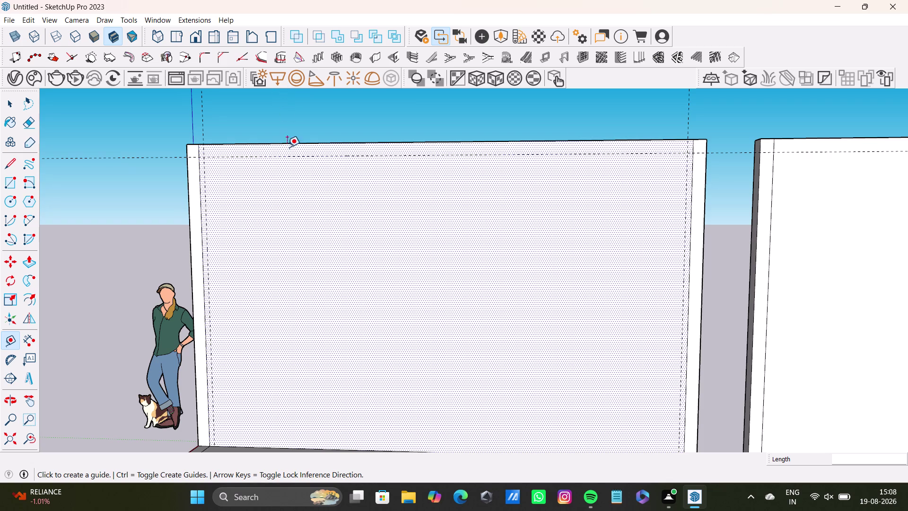
Place a horizontal Tape Measure guide about 2' 8 7/16" below the hatched panel's top edge.
click(348, 158)
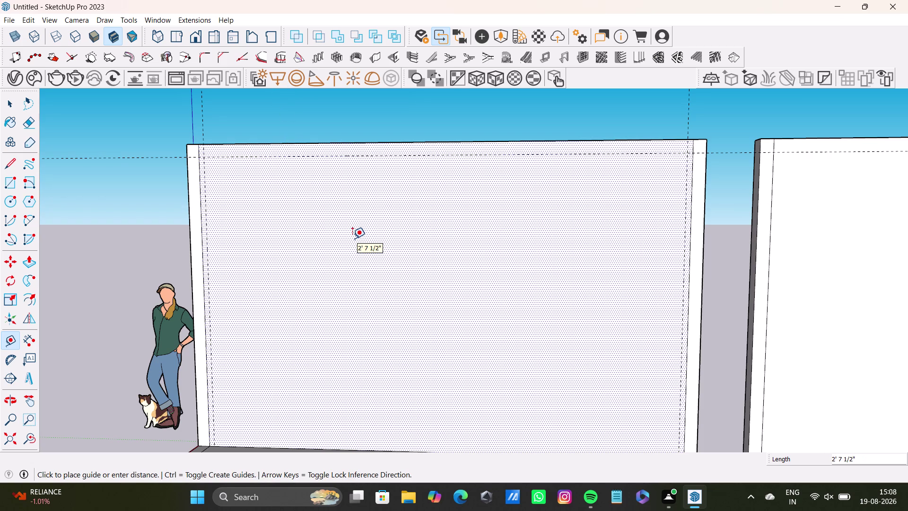
key(Up)
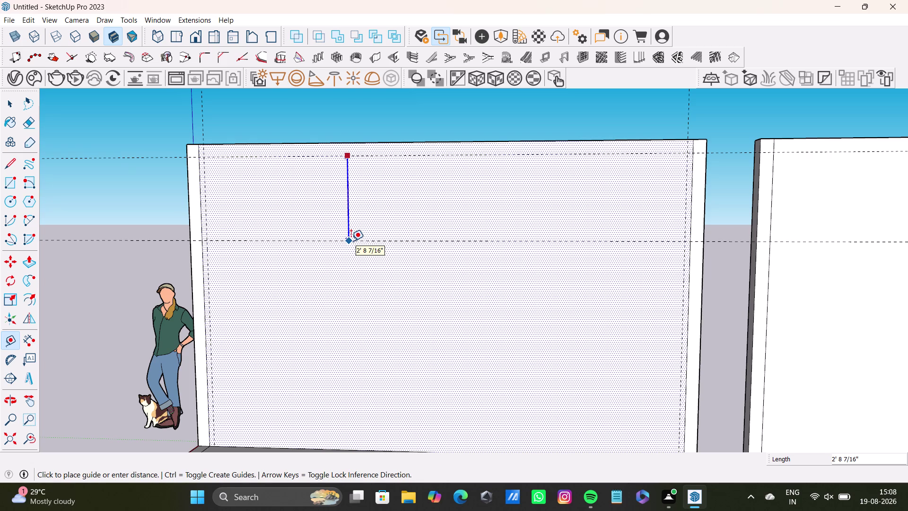
click(351, 241)
scroll(down, 3)
middle_drag(329, 267, 377, 261)
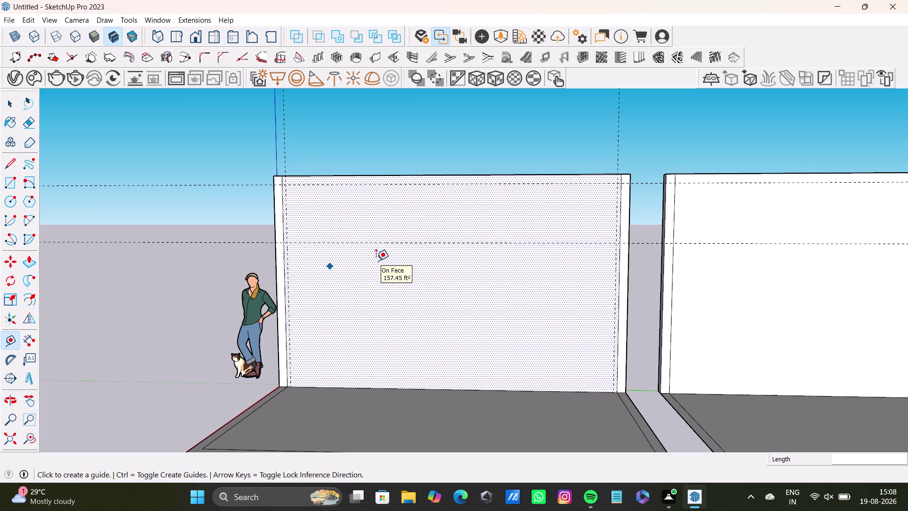
Place a vertical guide 5" in from the hatched panel's left edge.
scroll(up, 3)
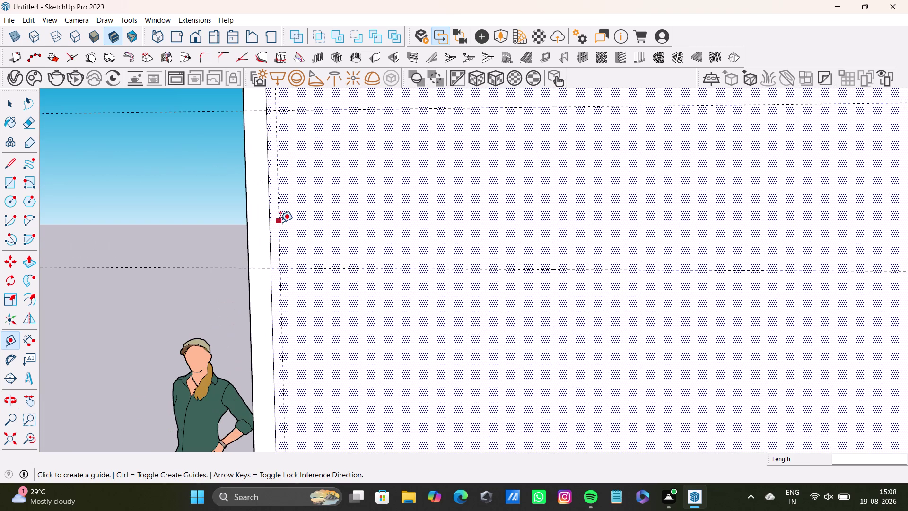
click(280, 223)
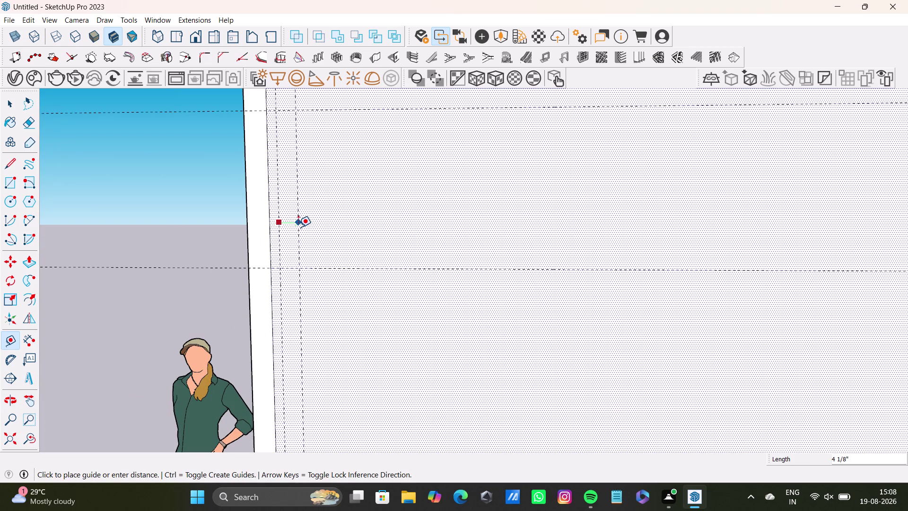
key(5)
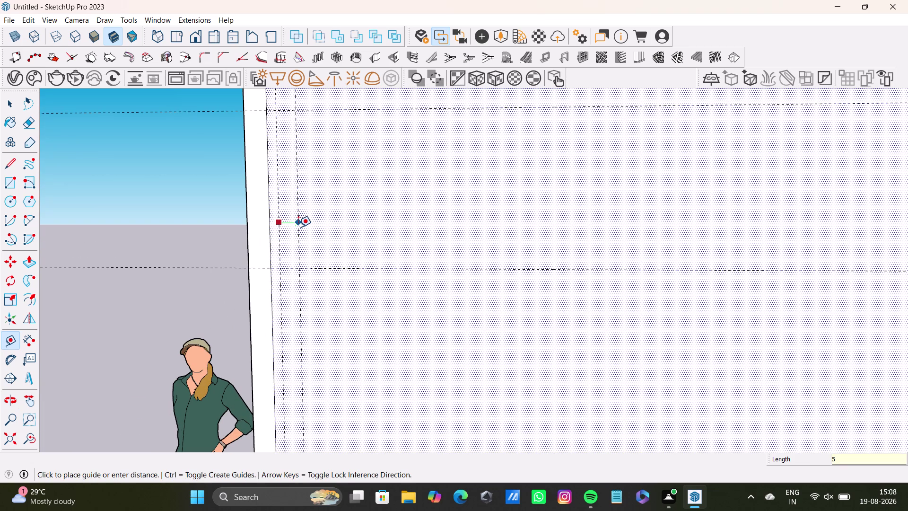
key(shift+quotedbl)
key(Return)
Move the view to the panel's right edge and start a guide from that edge.
scroll(down, 3)
middle_drag(403, 251, 334, 265)
scroll(up, 3)
click(667, 240)
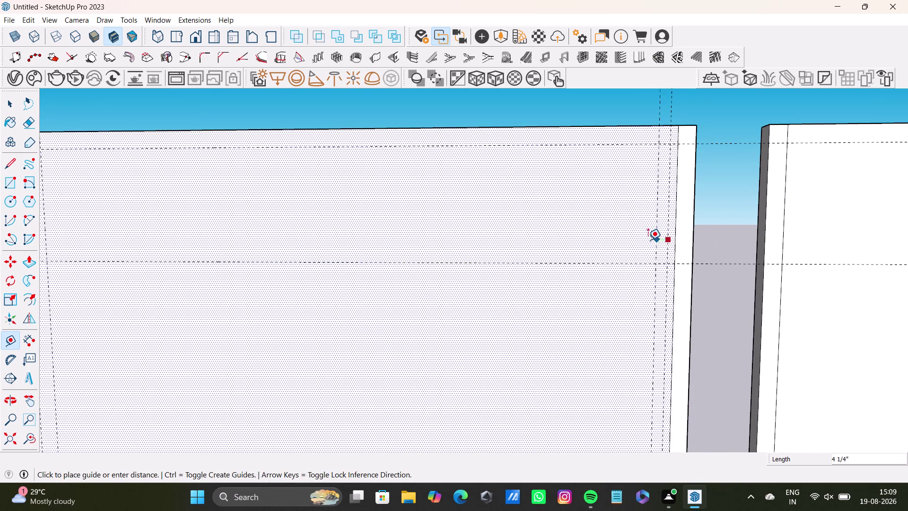
Set the right-edge guide 5" inward, then pan out to show the whole hatched panel.
key(5)
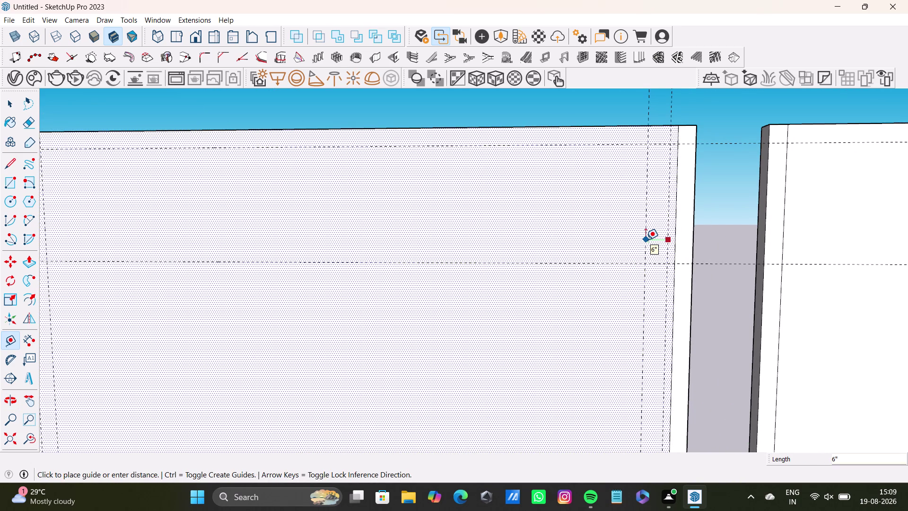
key(shift+quotedbl)
key(Return)
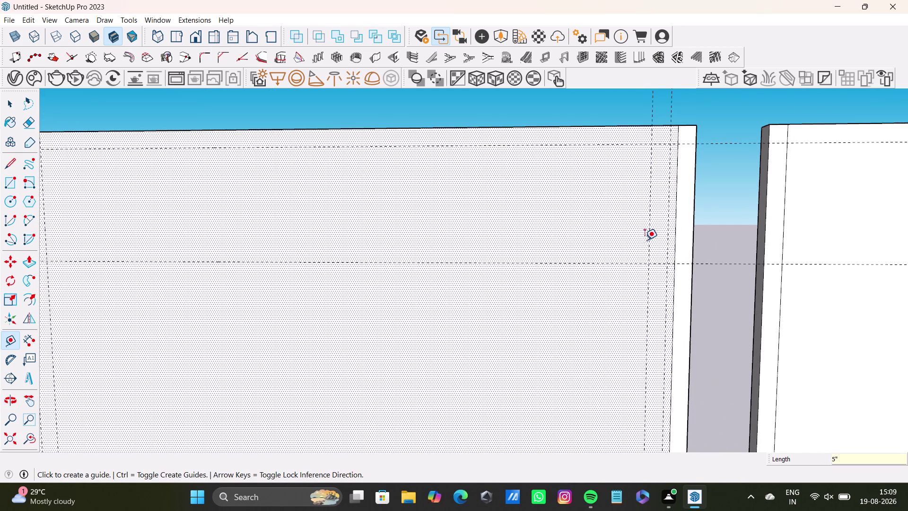
scroll(down, 3)
middle_drag(453, 277, 508, 255)
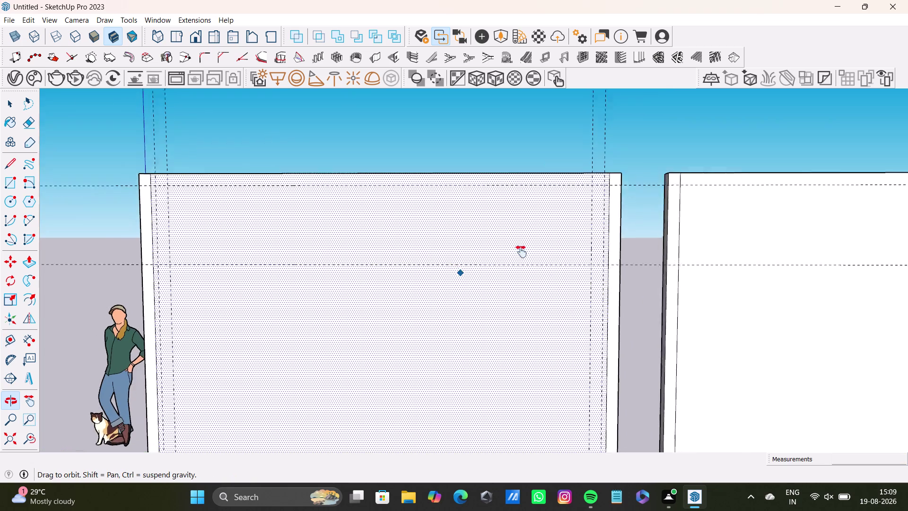
middle_drag(508, 255, 613, 238)
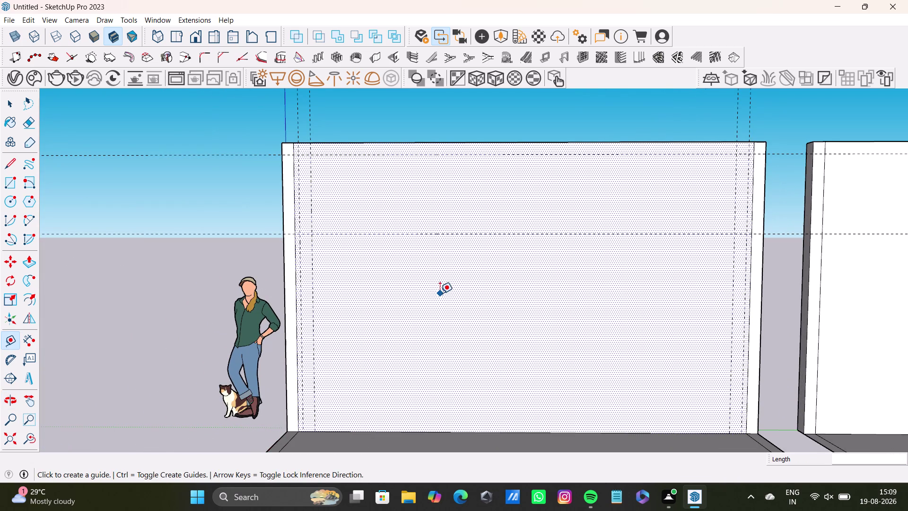